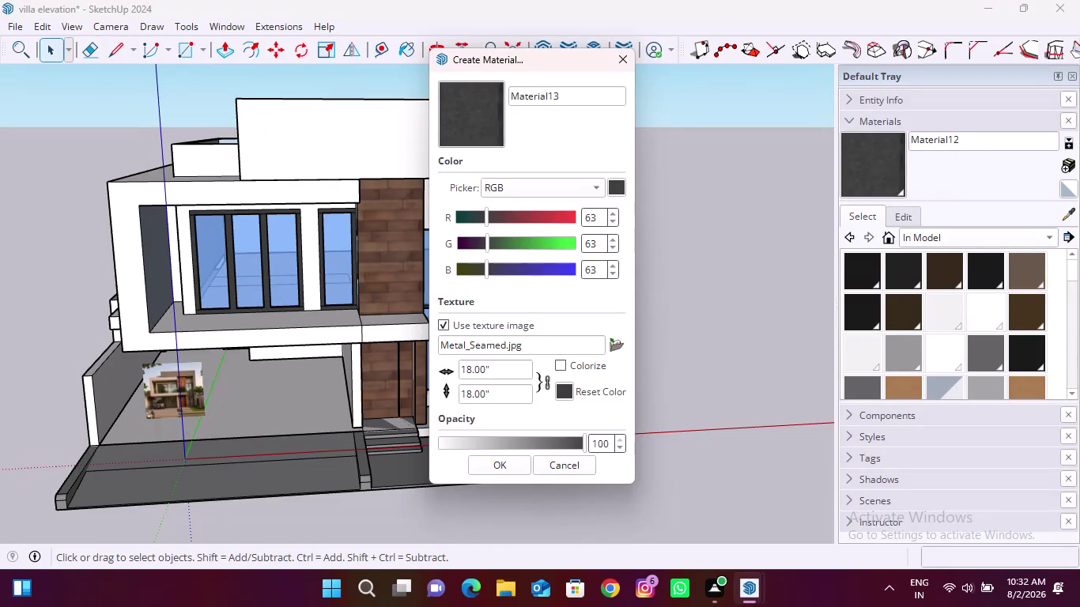
Tint the Metal_Seamed texture to R 95, G 100, B 106 and create Material13.
drag(597, 214, 579, 217)
text(95)
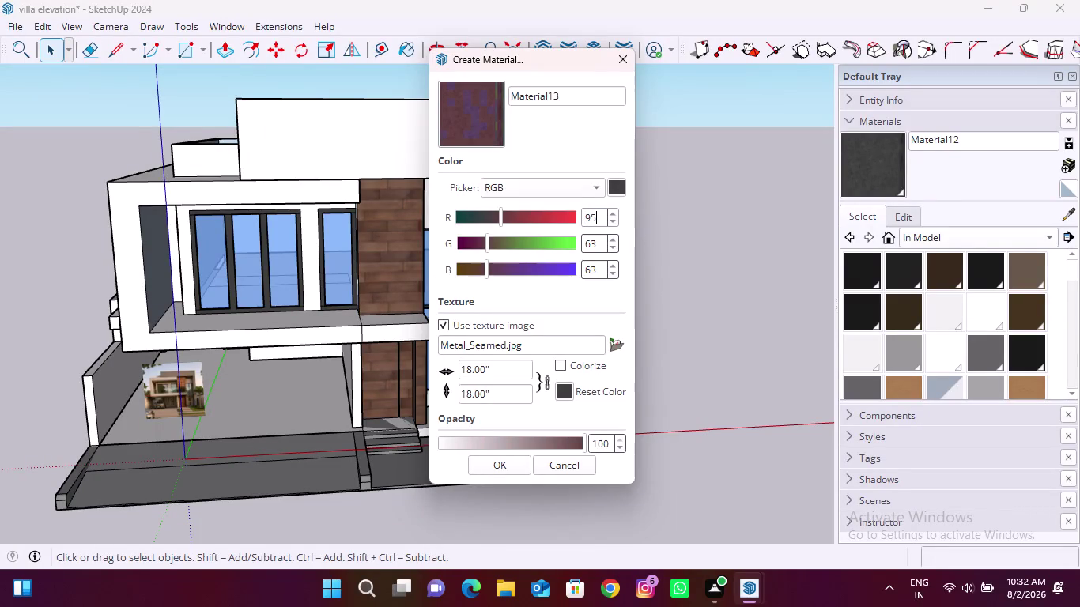
drag(598, 240, 582, 243)
text(100)
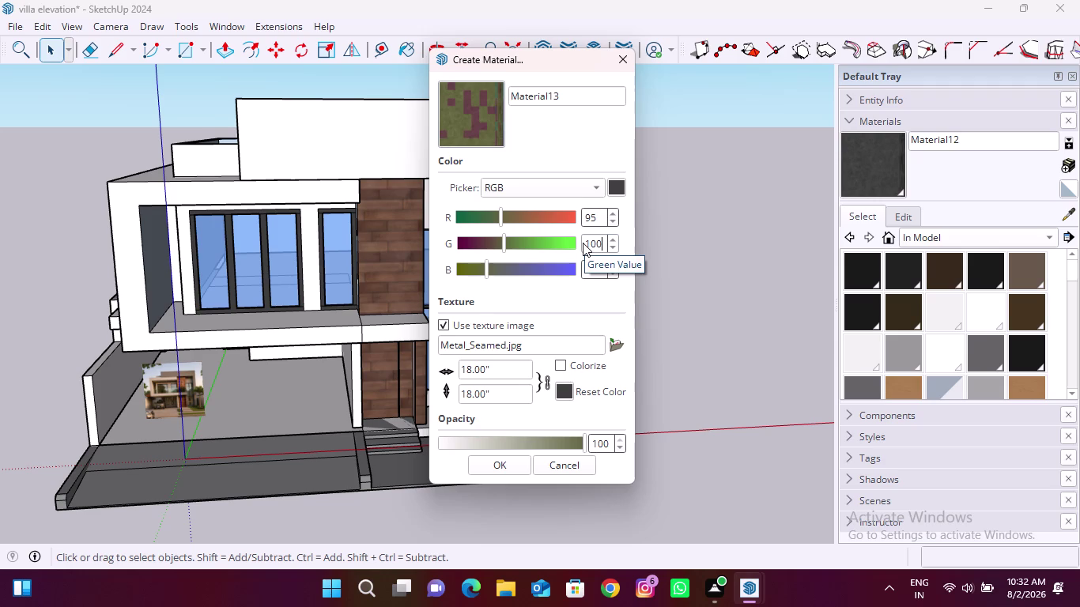
drag(602, 268, 579, 271)
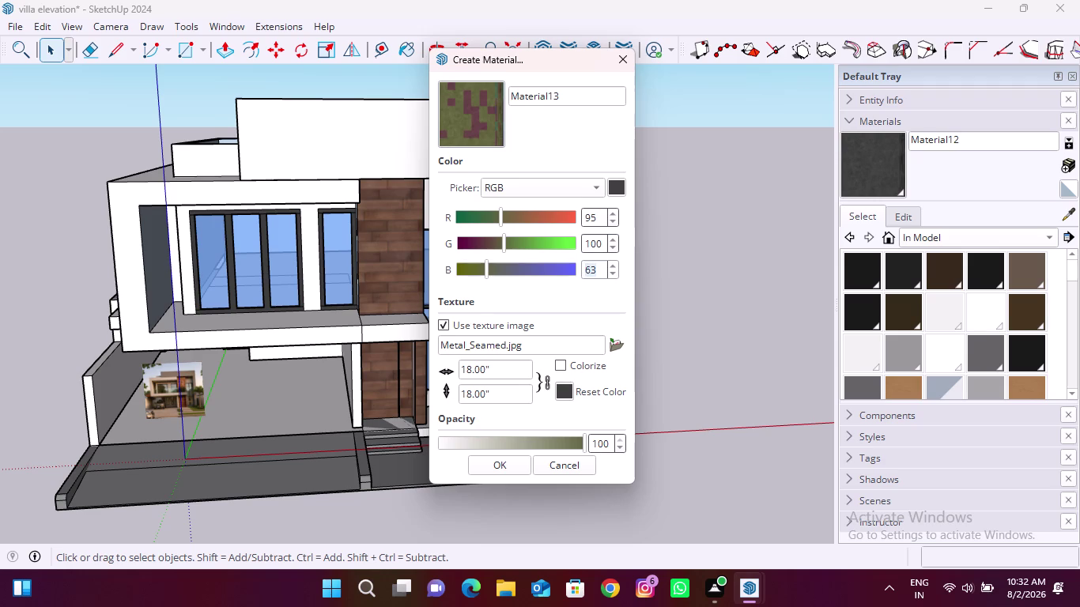
text(106)
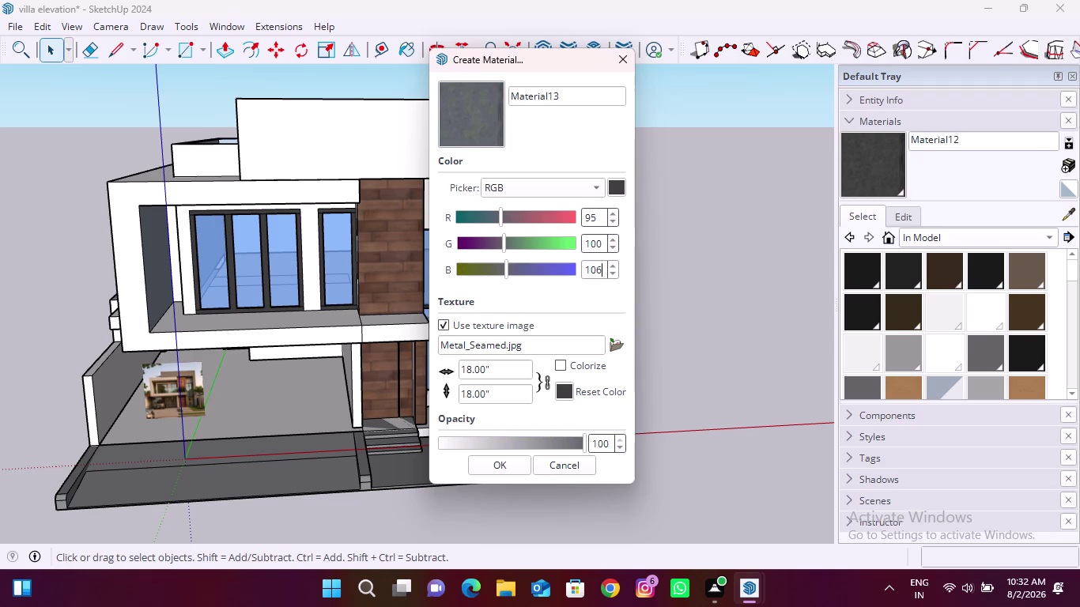
click(486, 113)
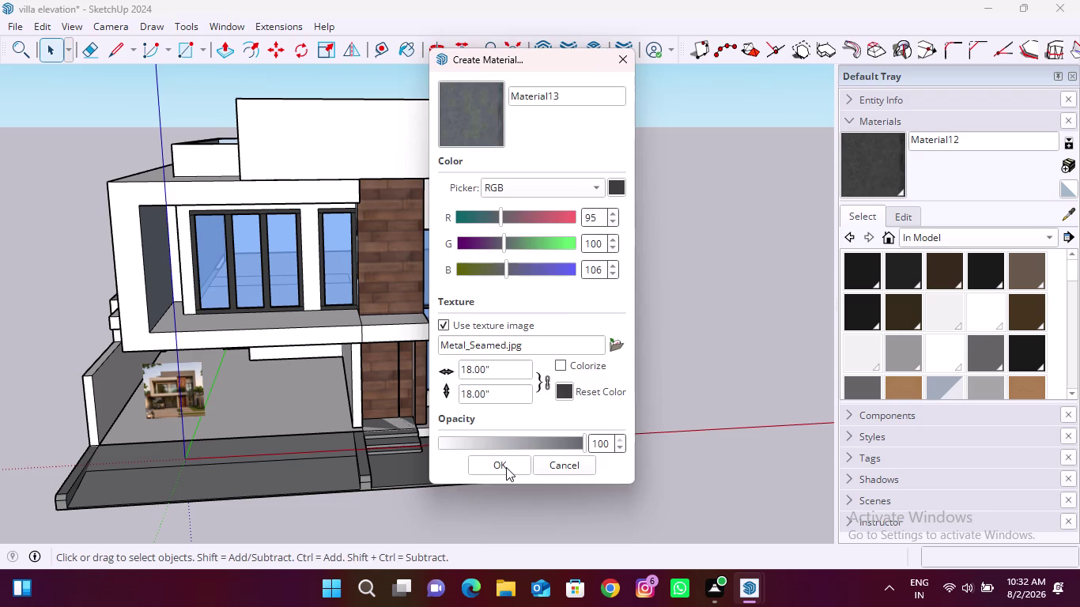
click(506, 467)
click(871, 169)
Paint the villa's tall rear wall with the grey Material13.
click(487, 138)
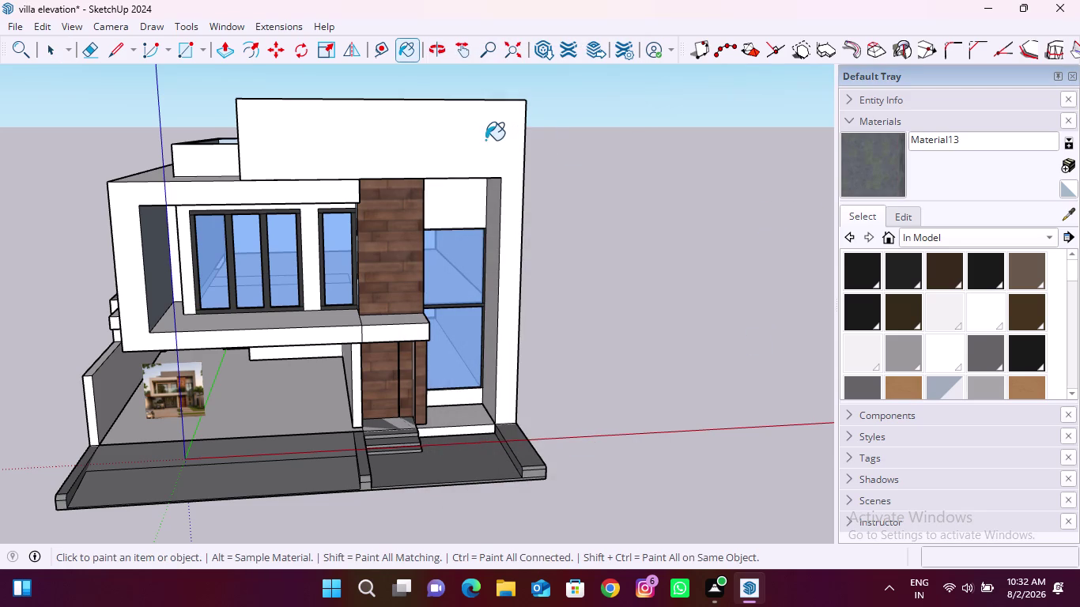
middle_drag(424, 211, 643, 185)
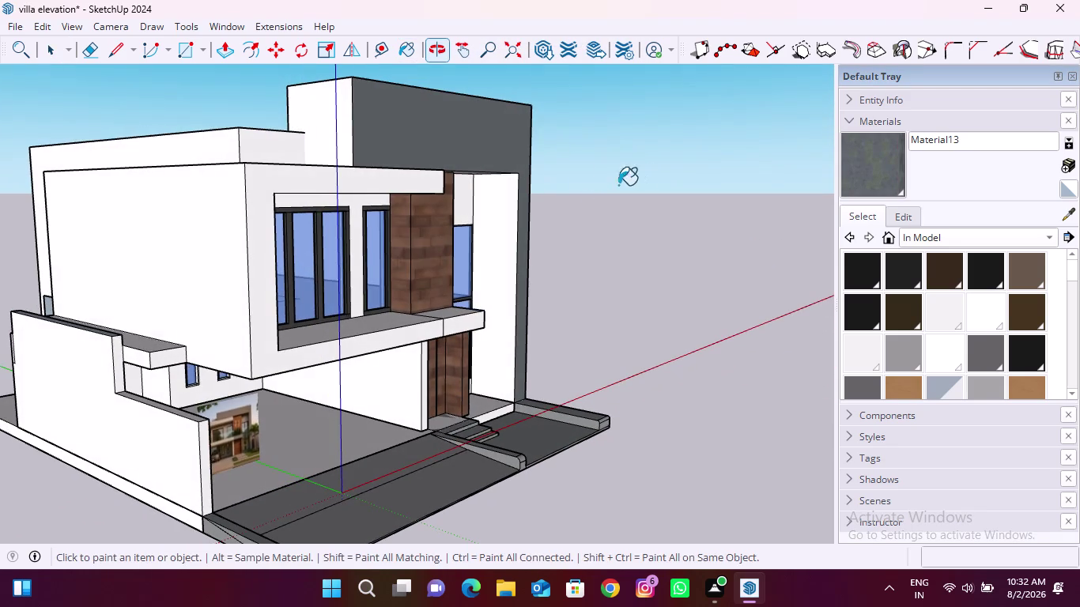
click(504, 200)
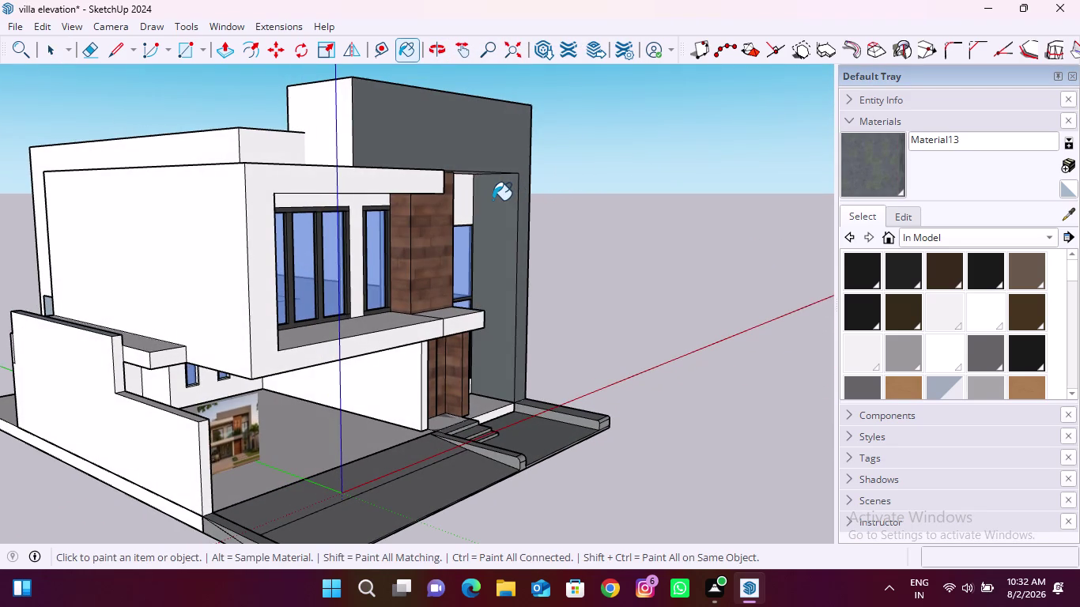
middle_drag(512, 200, 425, 222)
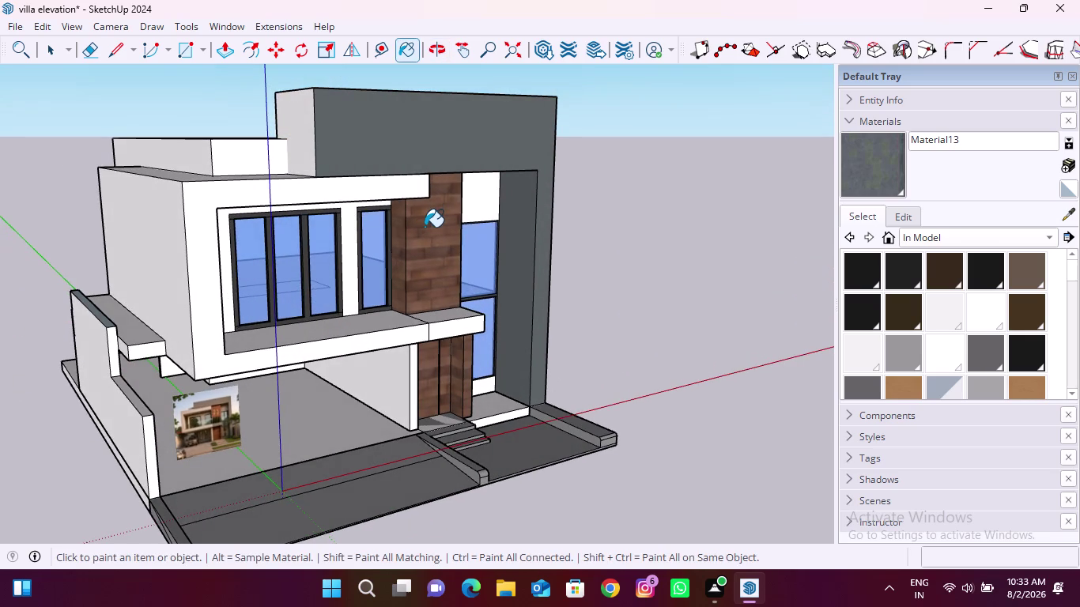